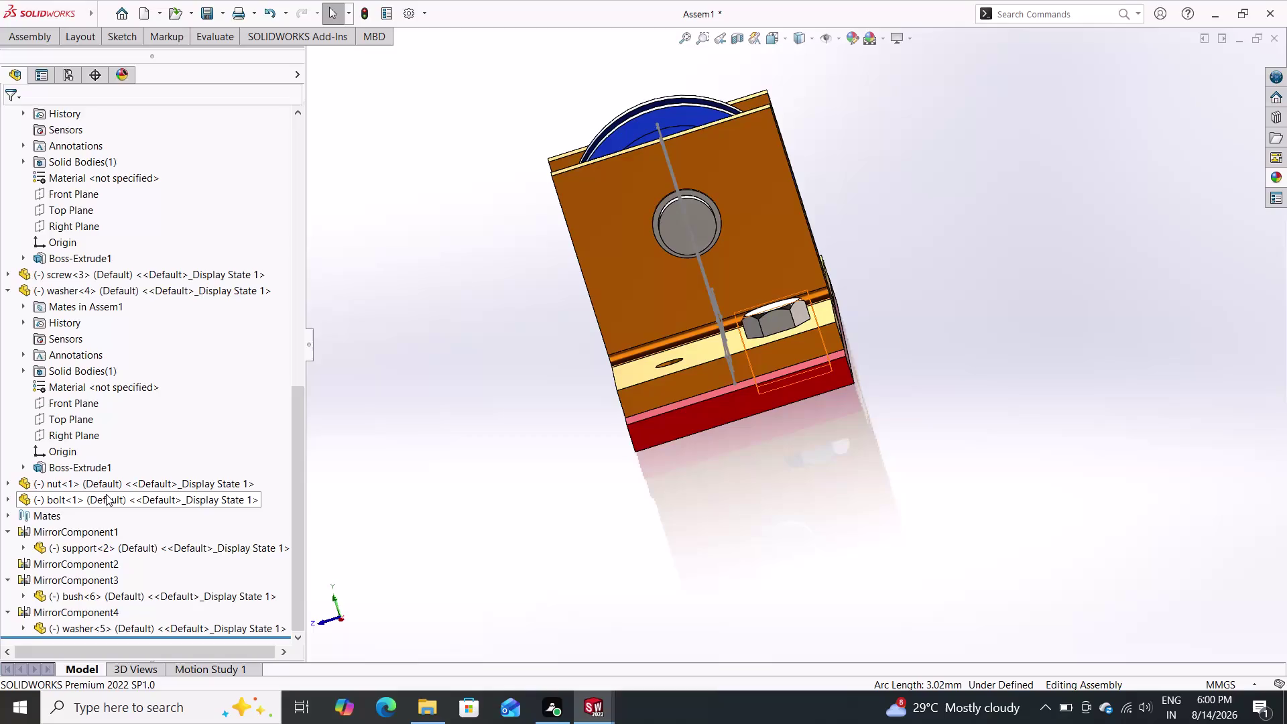
Select the bolt and start Mirror Components, then cancel it and clear the selection.
click(106, 494)
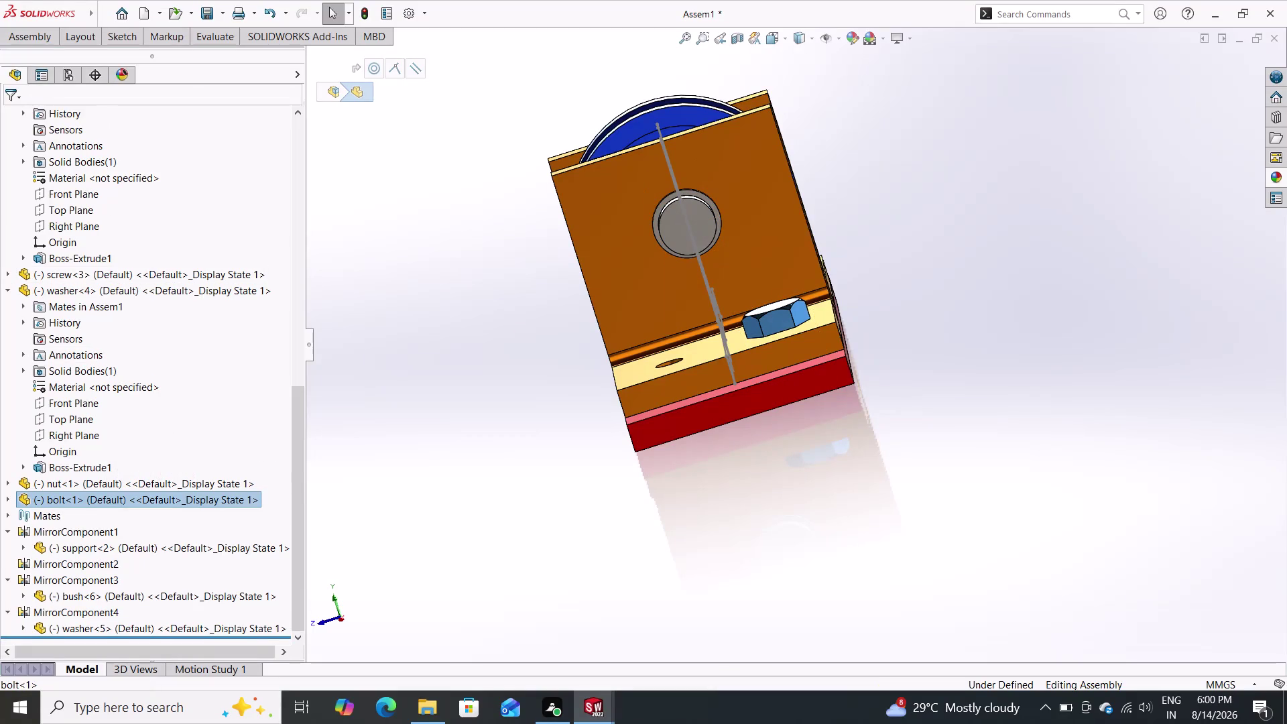
double_click(46, 35)
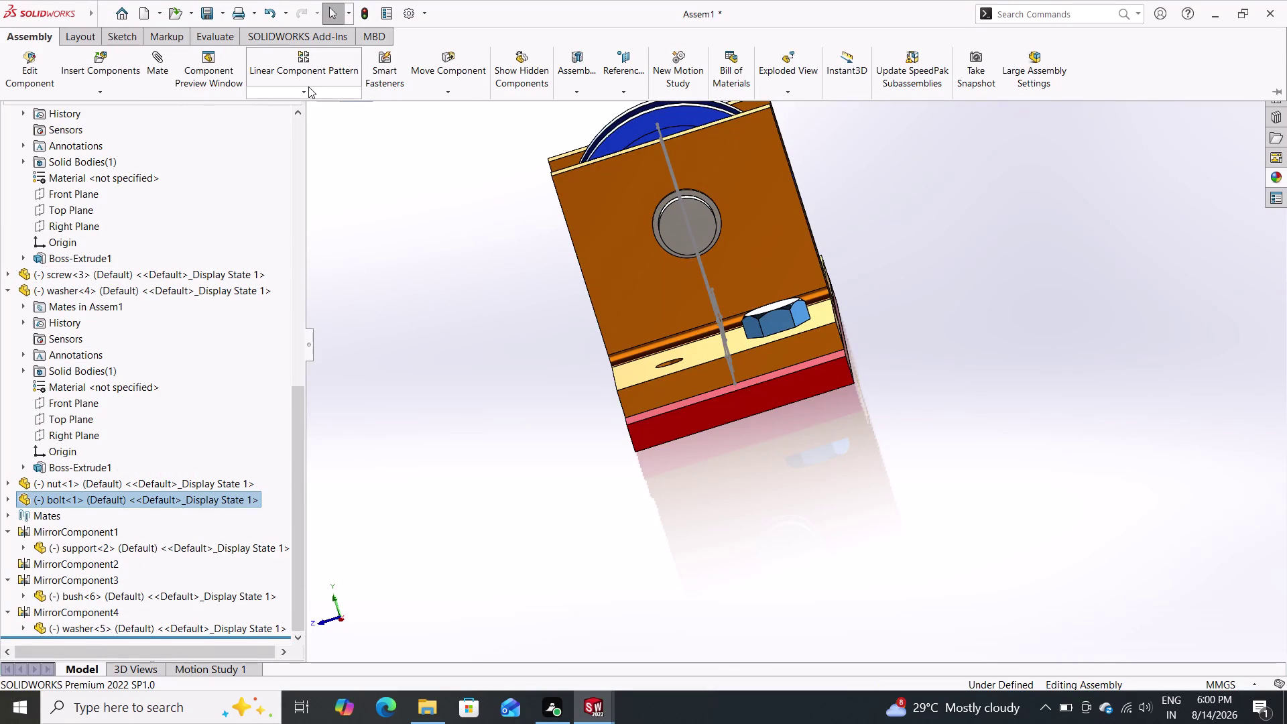
click(308, 86)
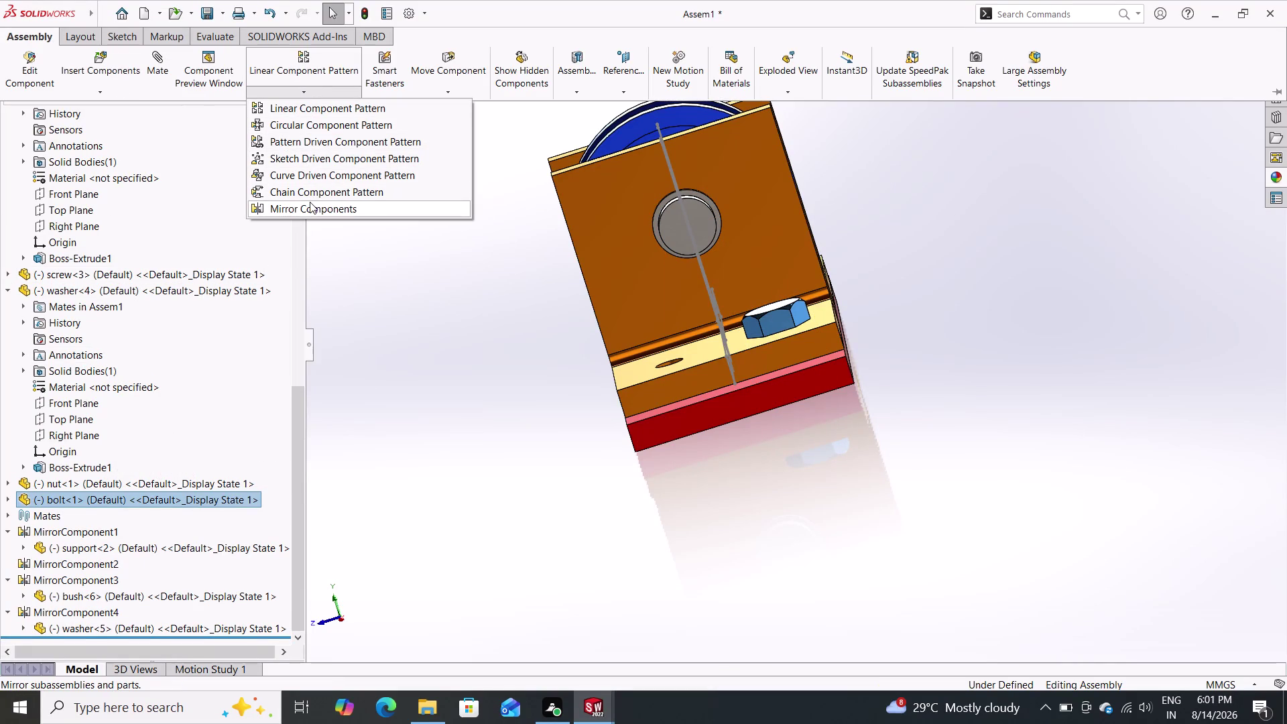
click(309, 208)
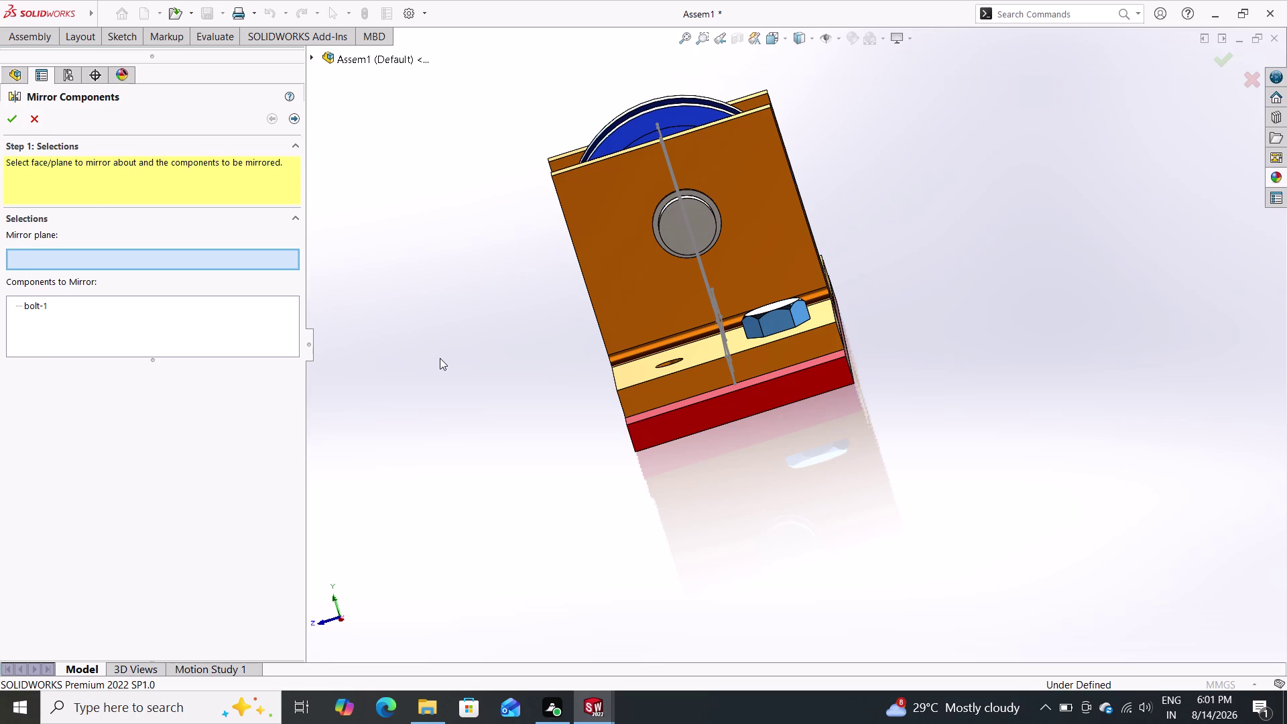
key(Escape)
key(Escape)
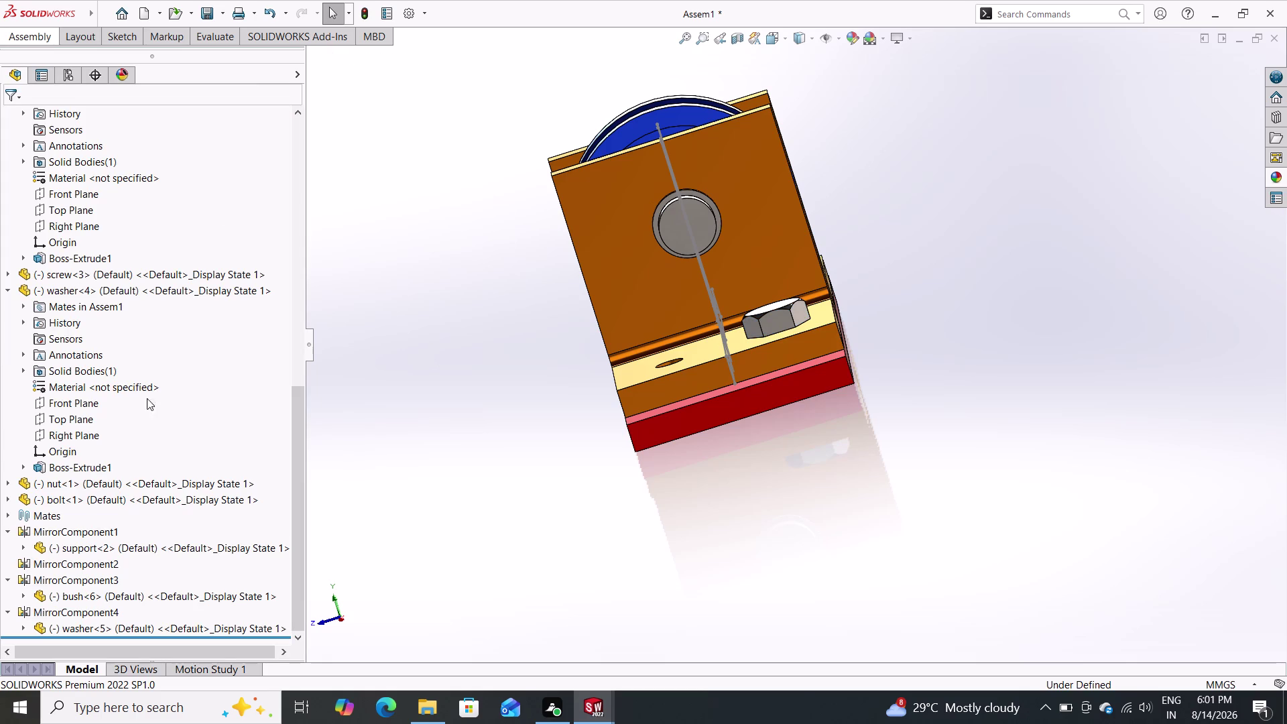
Reselect and expand bolt<1> in the tree, then start a Linear Component Pattern.
scroll(down, 3)
scroll(up, 3)
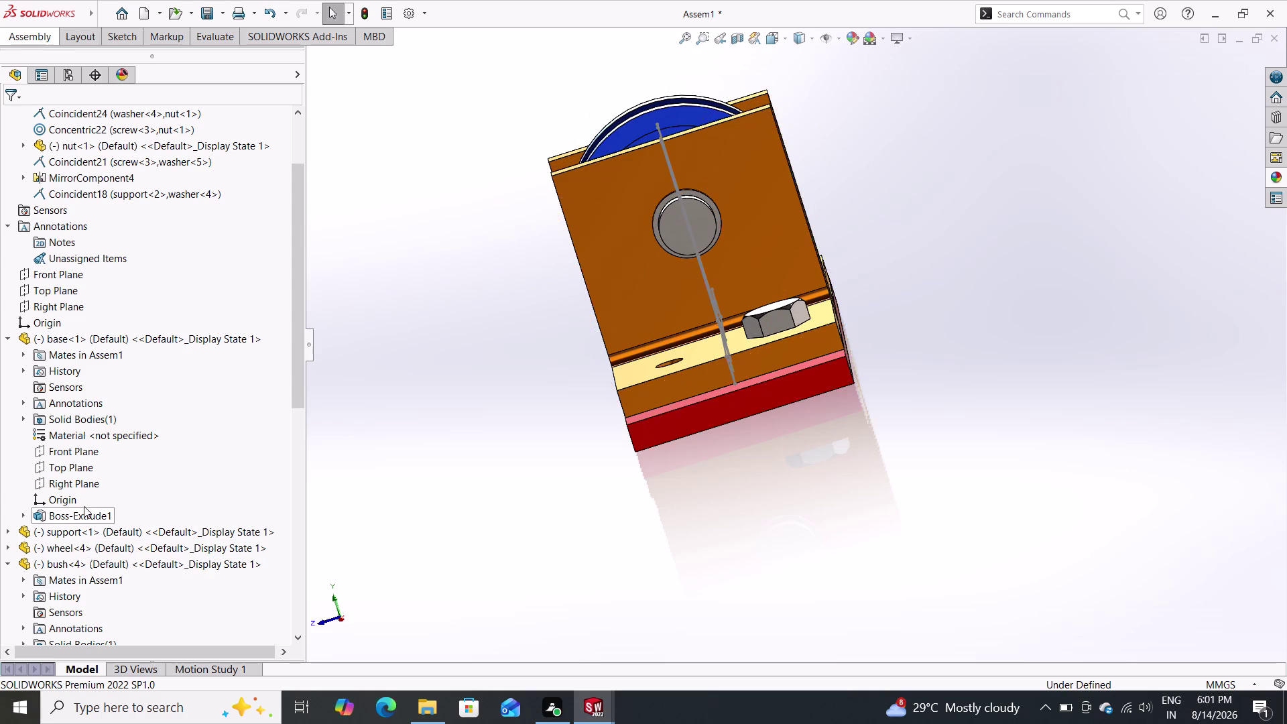
scroll(down, 3)
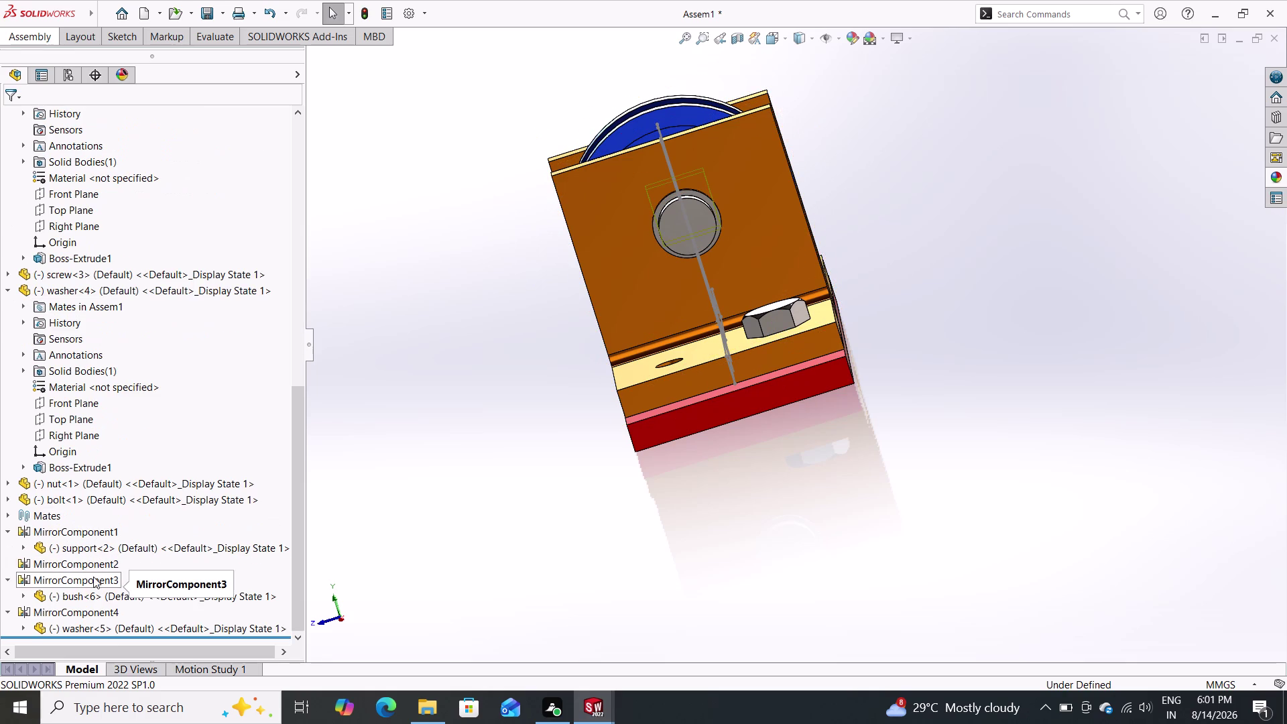
double_click(77, 494)
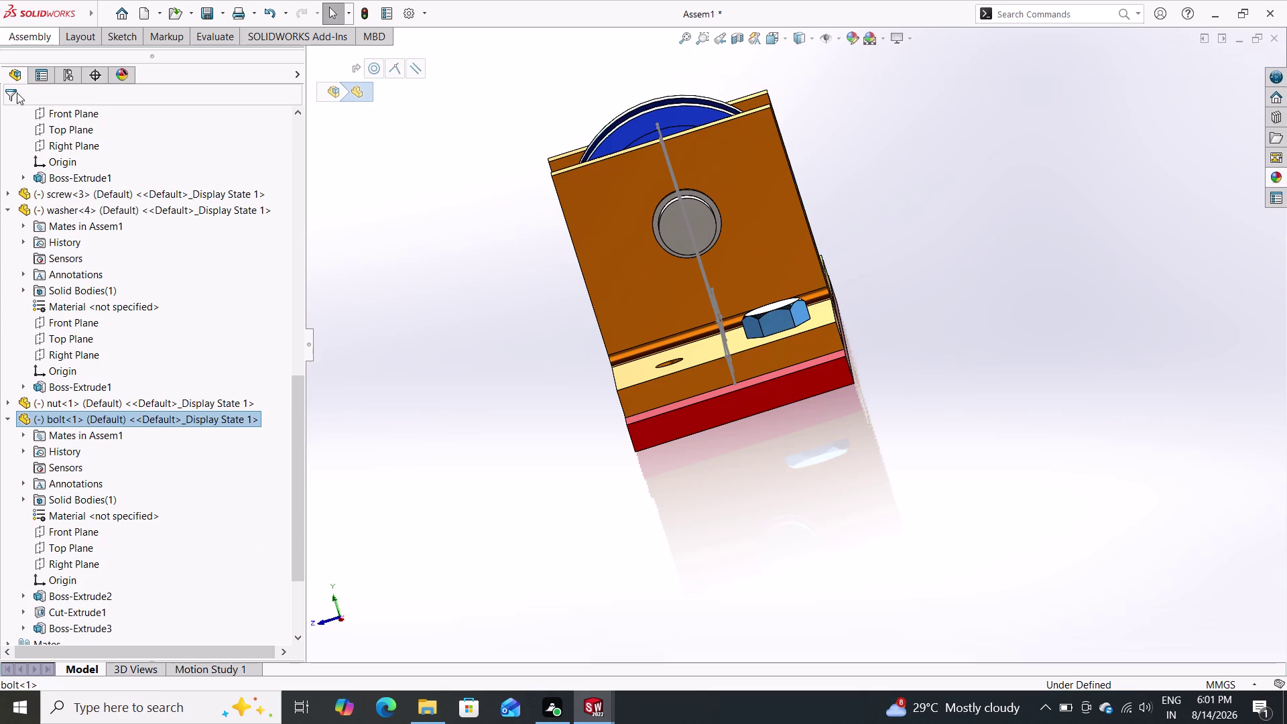
click(36, 34)
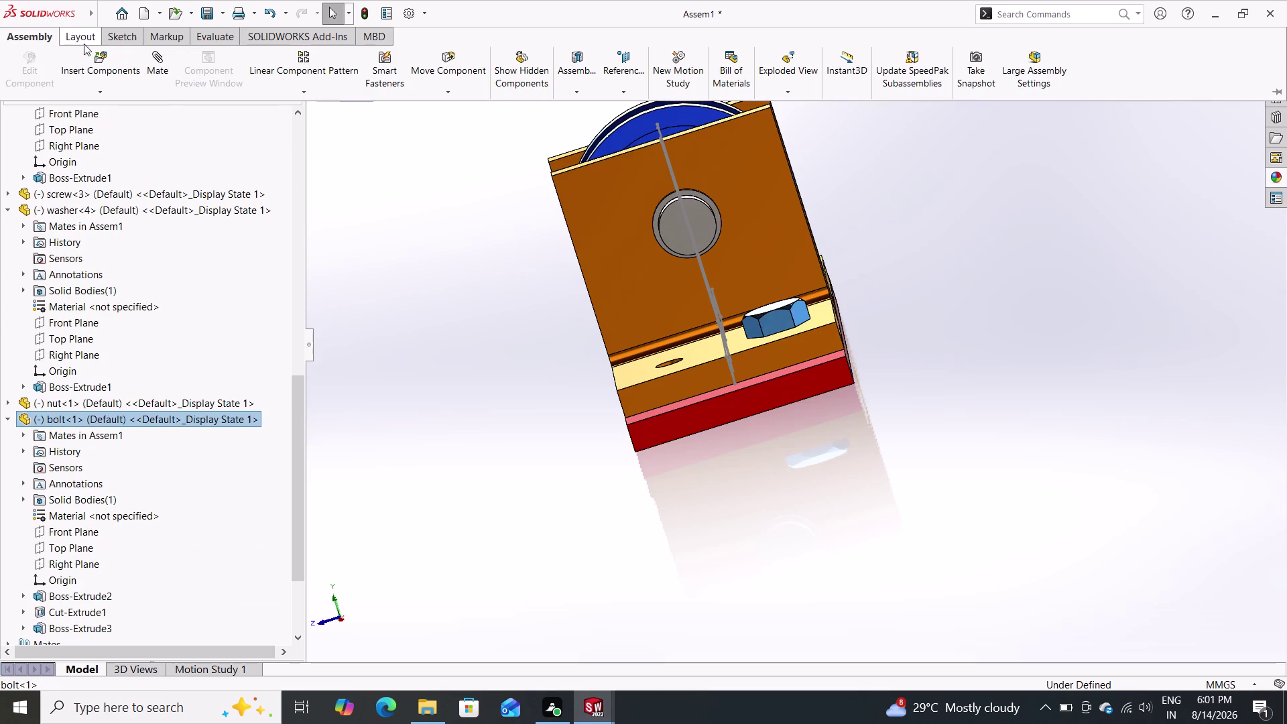
double_click(304, 63)
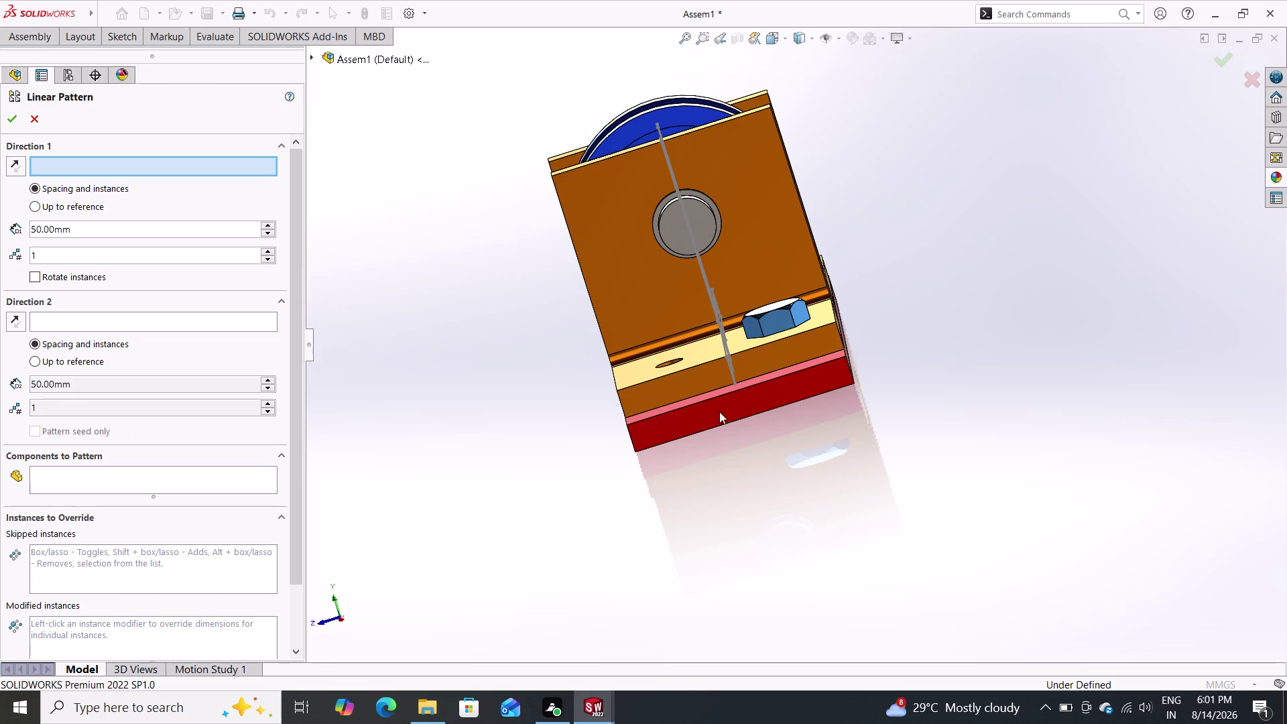
Set Direction 1 to the support edge and edit the spacing, which stays at 50 mm.
double_click(711, 362)
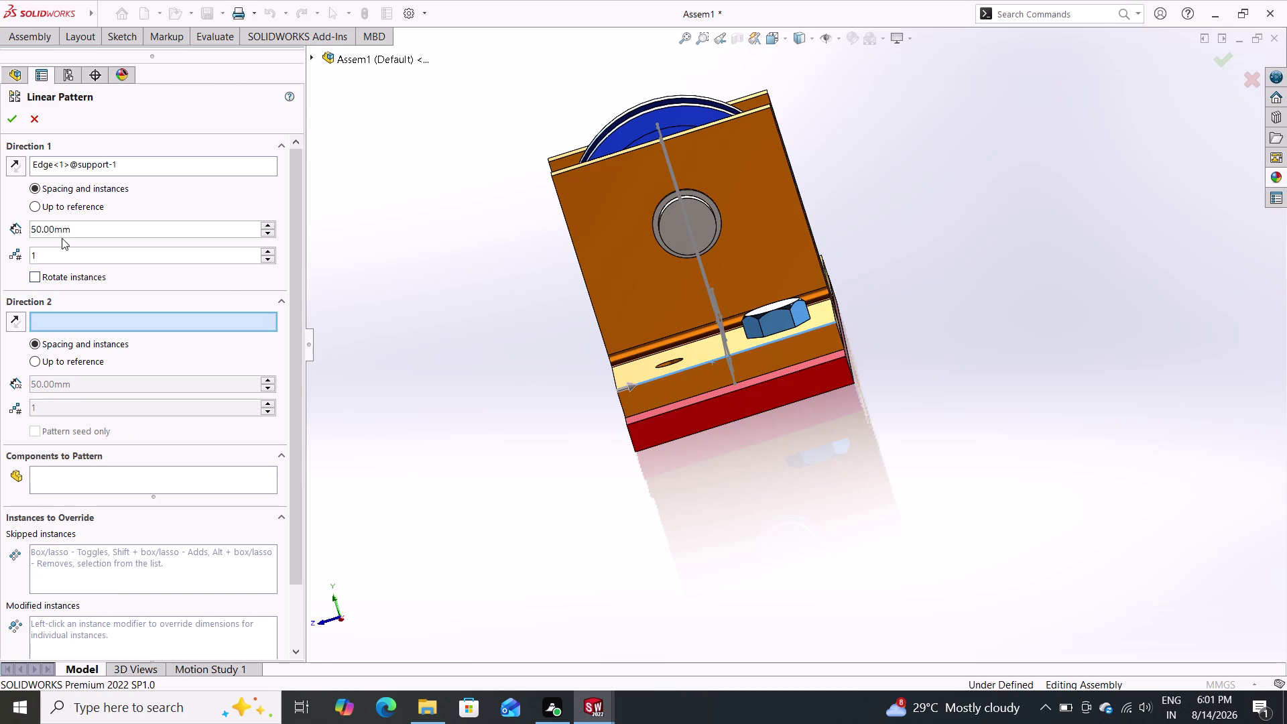
drag(76, 230, 0, 225)
double_click(0, 226)
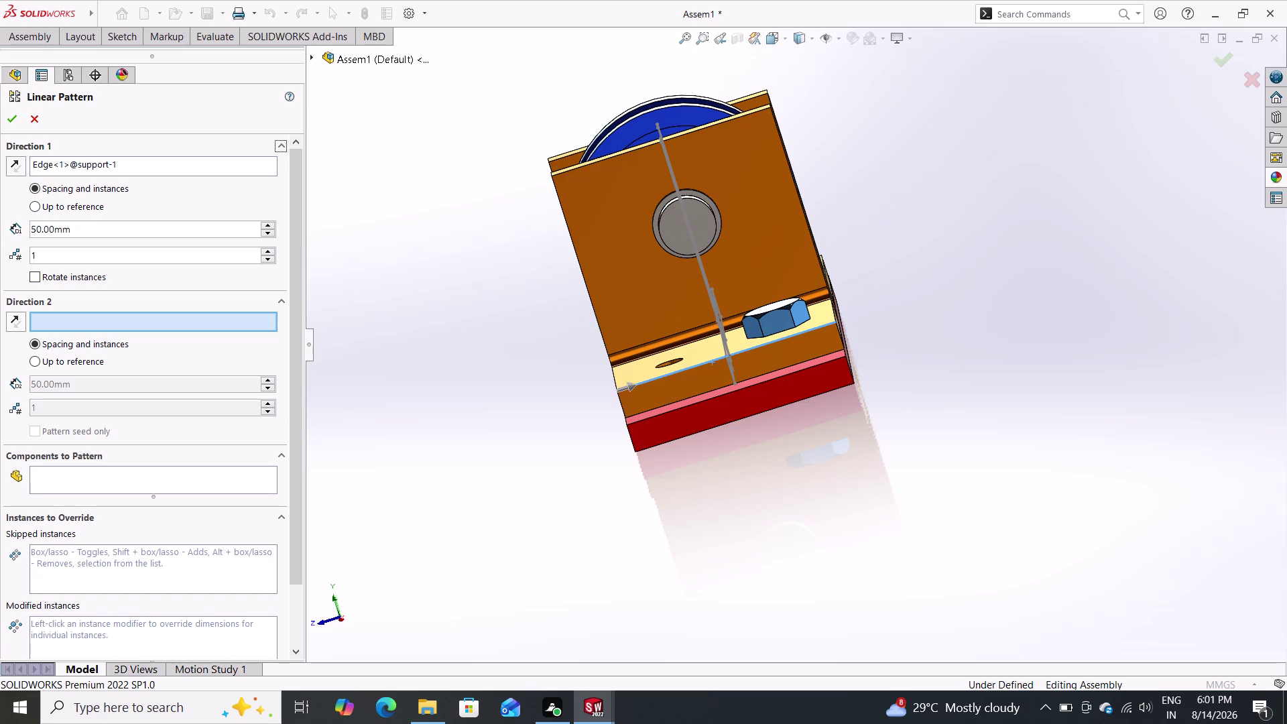
click(96, 225)
key(BackSpace)
key(BackSpace)
key(BackSpace)
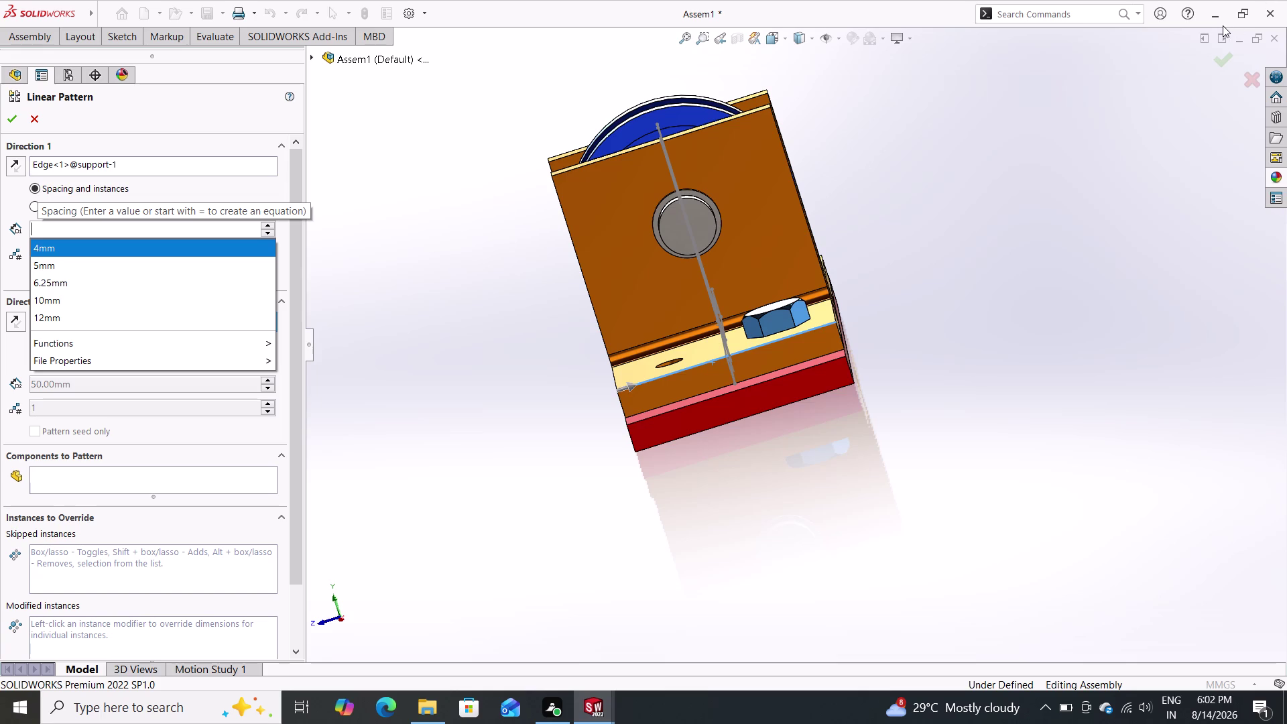
click(1219, 26)
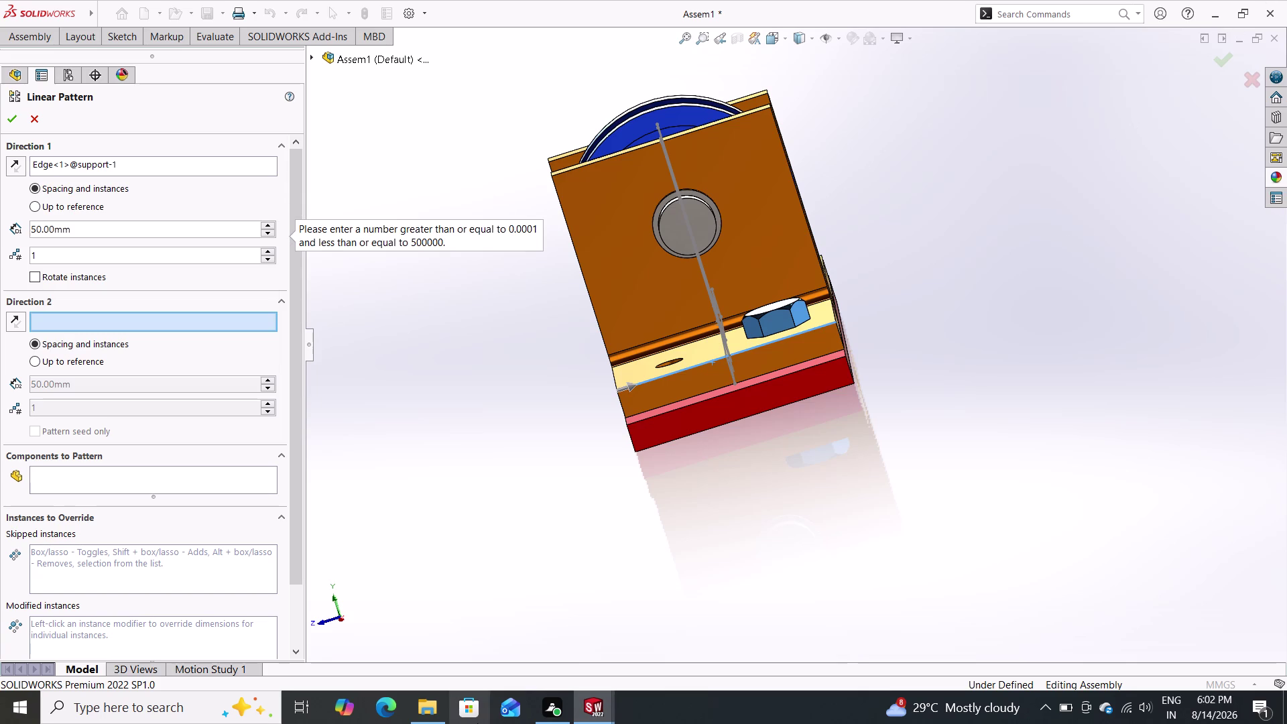